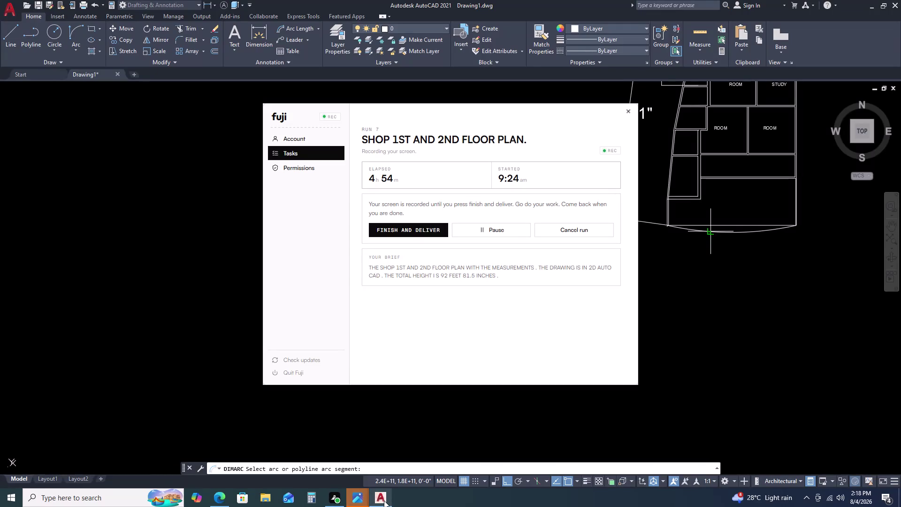
click(392, 473)
click(386, 467)
scroll(down, 3)
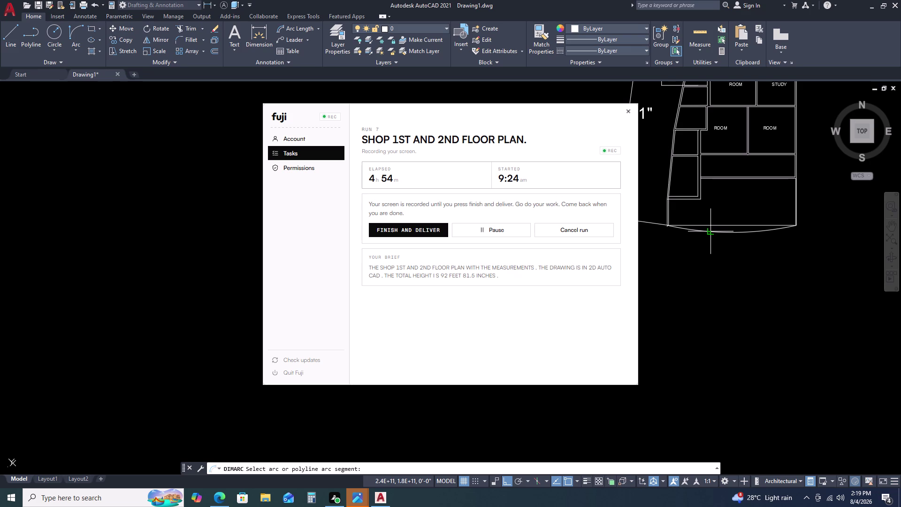
scroll(down, 3)
scroll(down, 3)
scroll(down, 3)
scroll(down, 3)
click(378, 502)
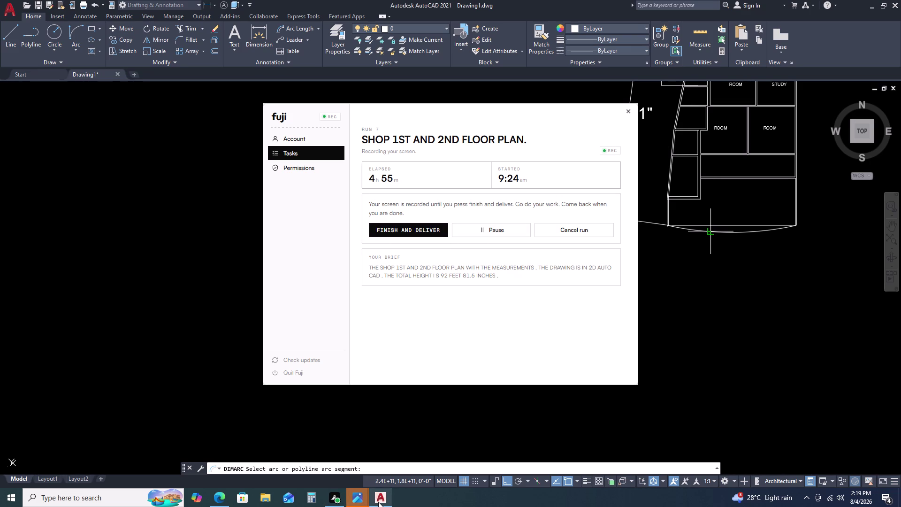
triple_click(378, 502)
click(693, 116)
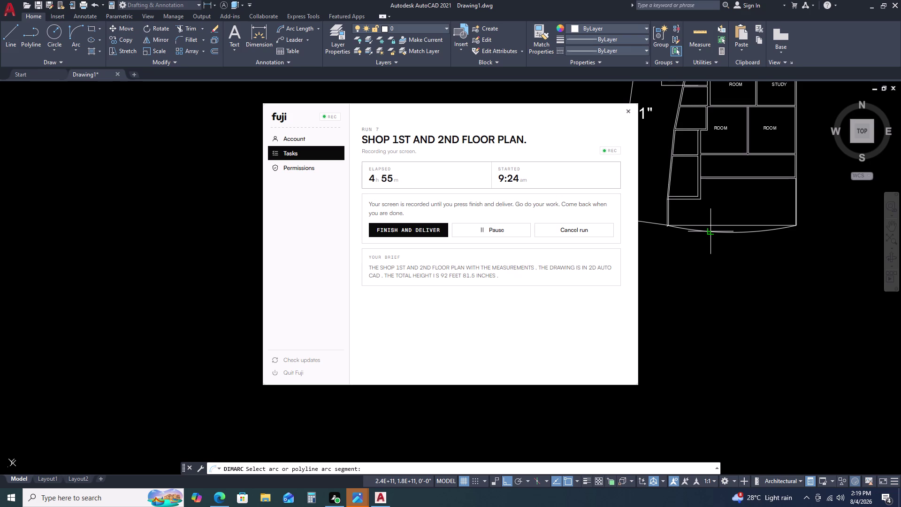